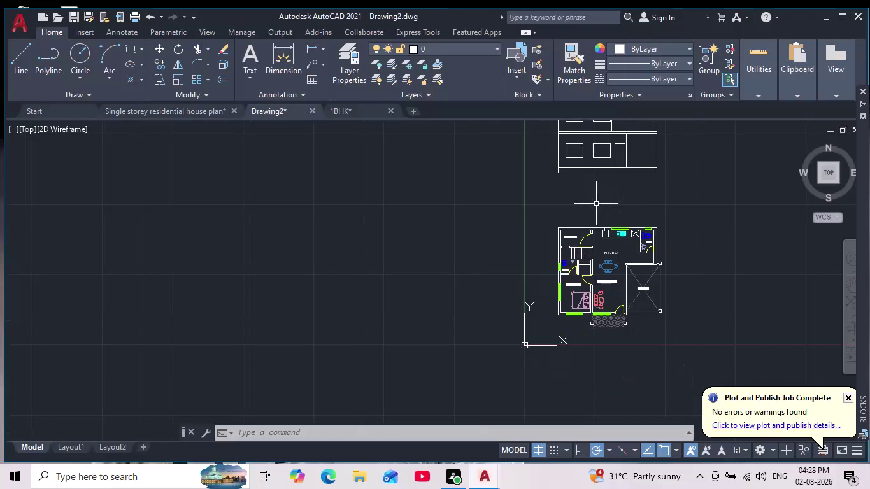
Pan and zoom from the floor plan down to the elevation's ground-floor windows.
middle_drag(592, 212, 589, 331)
scroll(down, 3)
scroll(up, 3)
middle_drag(592, 333, 616, 348)
scroll(down, 3)
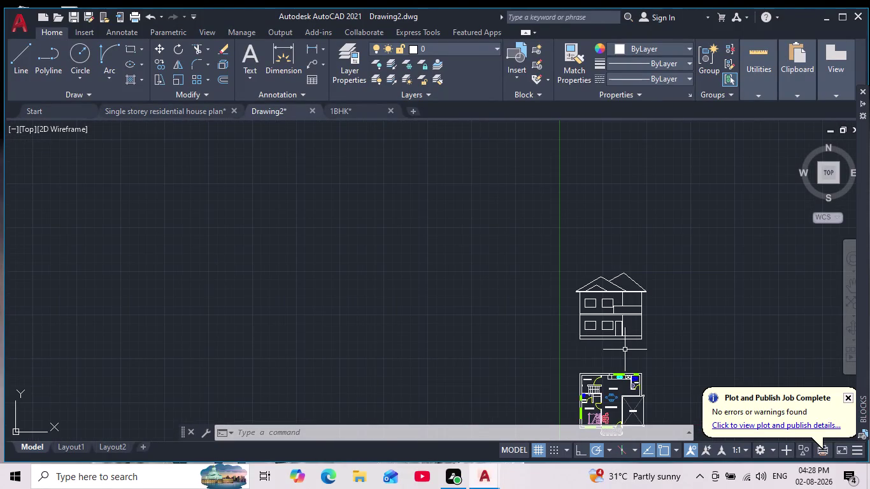
scroll(up, 3)
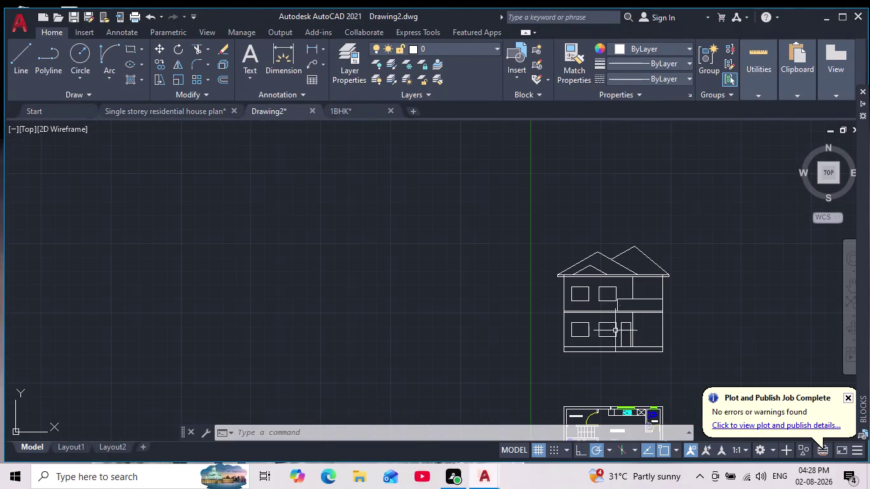
scroll(up, 3)
scroll(down, 3)
scroll(up, 3)
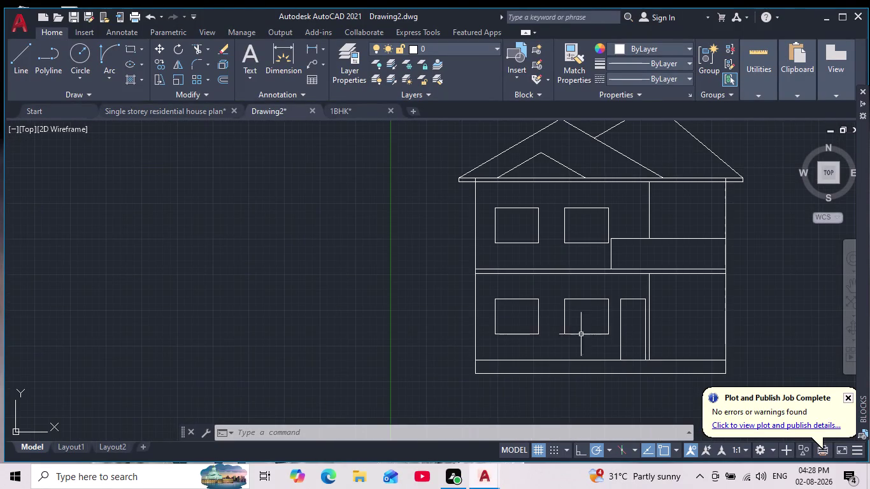
scroll(down, 3)
middle_drag(522, 314, 536, 303)
scroll(up, 3)
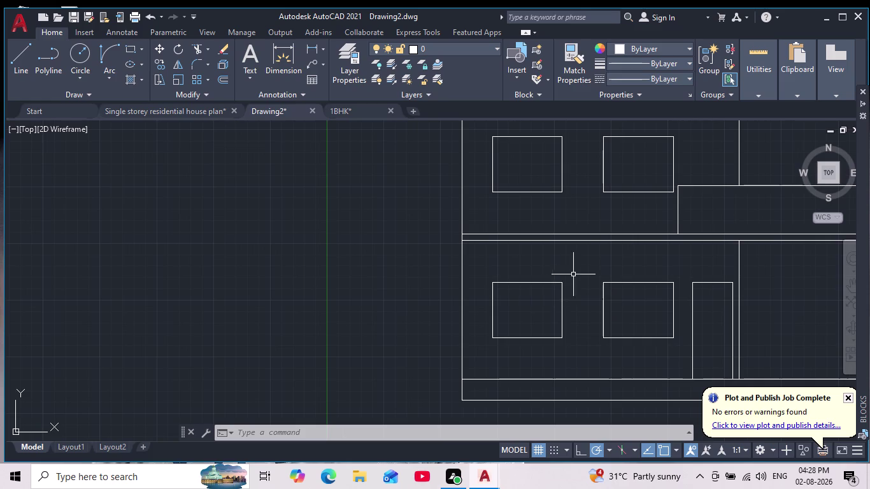
Copy the ground-floor left window rectangle beside the plan's kitchen and toilet, then select the copy.
click(576, 270)
click(480, 354)
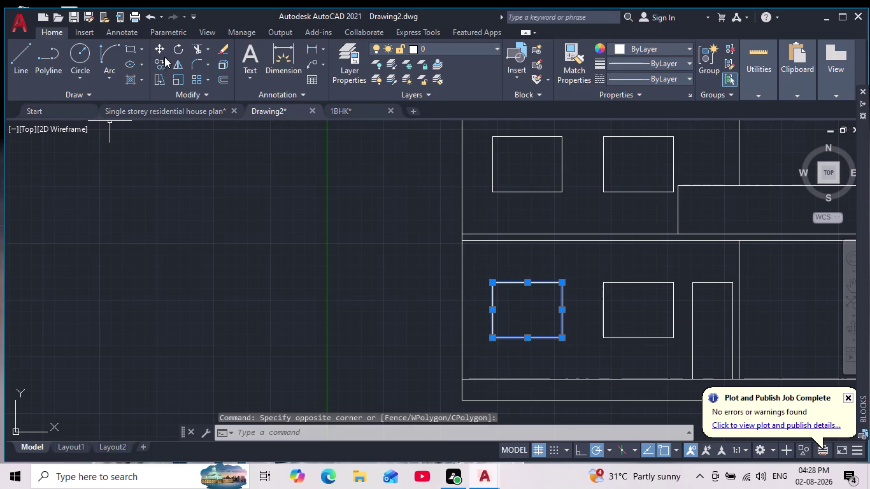
click(163, 66)
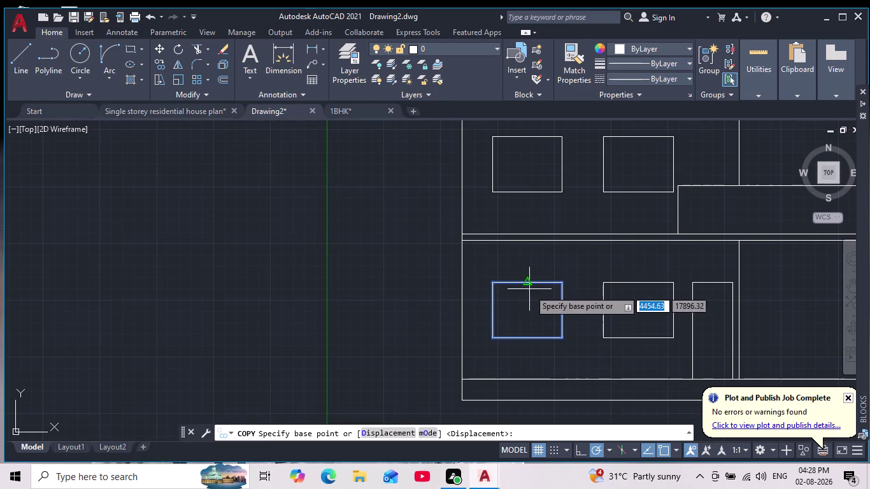
click(529, 293)
middle_drag(526, 293, 328, 275)
scroll(down, 3)
middle_drag(476, 329, 525, 224)
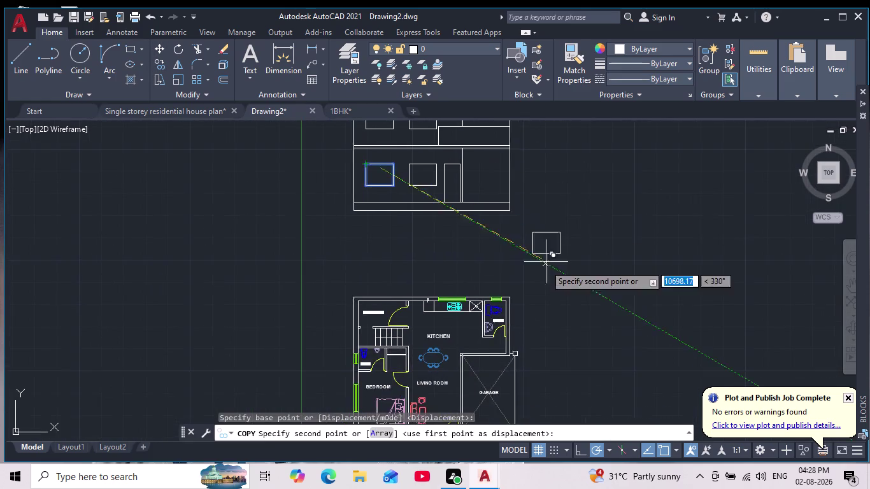
scroll(up, 3)
middle_drag(549, 293, 562, 246)
click(591, 269)
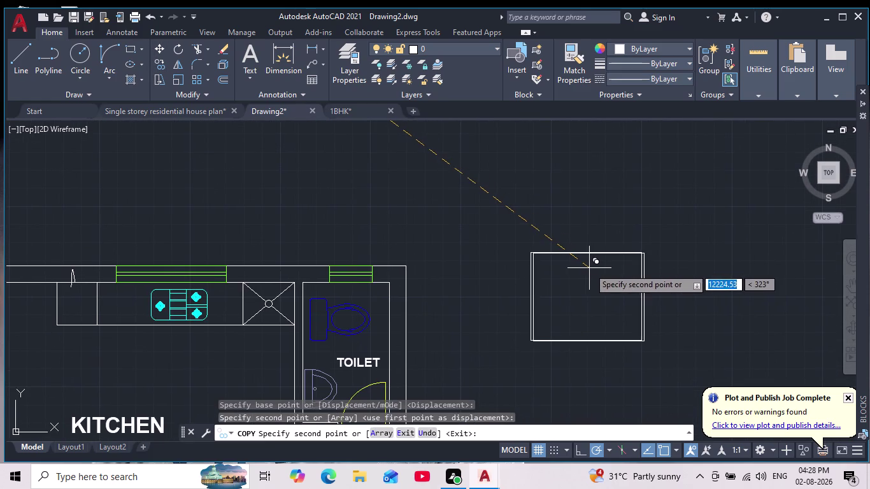
key(Escape)
drag(676, 237, 677, 250)
click(502, 374)
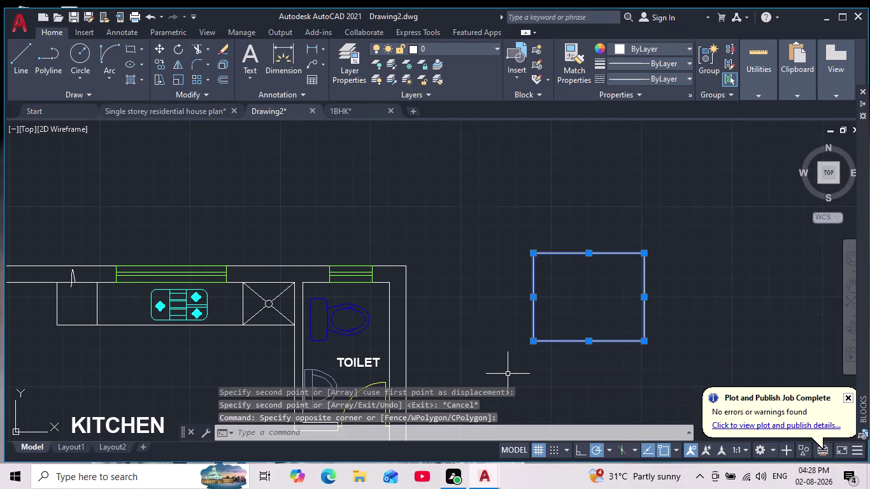
Join the copied window's four lines into a single polyline.
key(j)
key(Return)
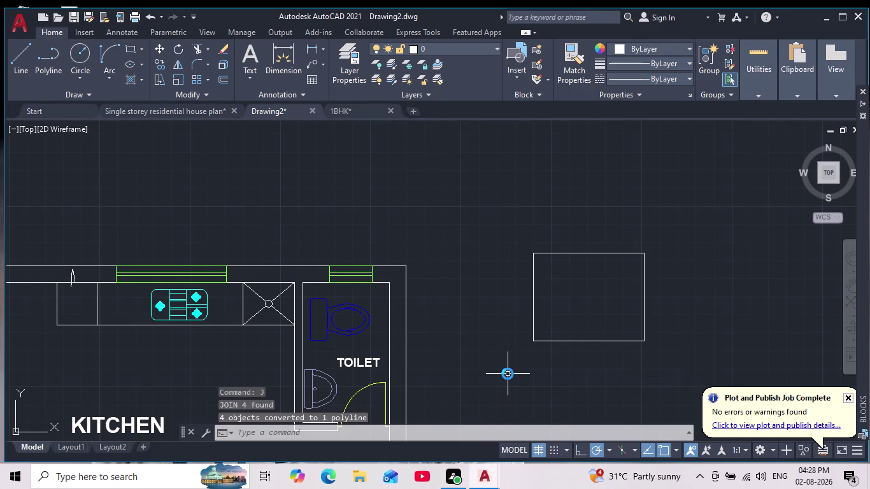
key(Escape)
key(Escape)
key(Escape)
Offset the window polyline 50 units inward to make a double-line frame.
key(o)
key(Return)
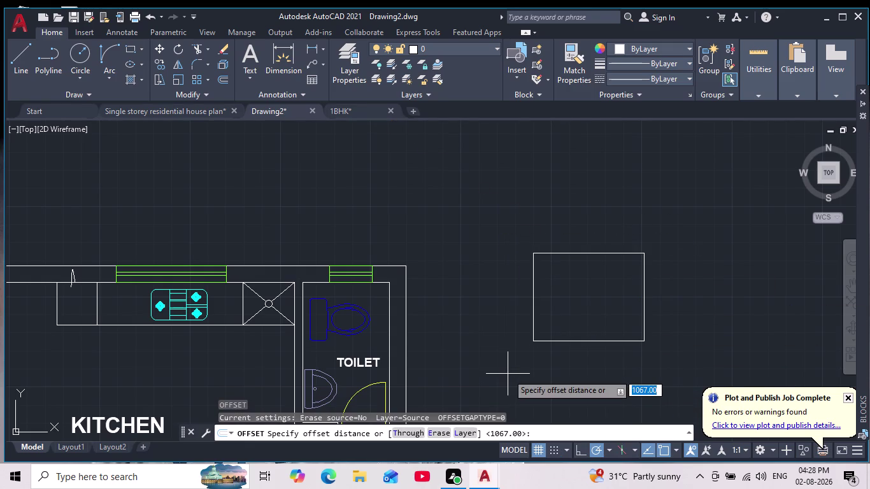
text(50)
key(Return)
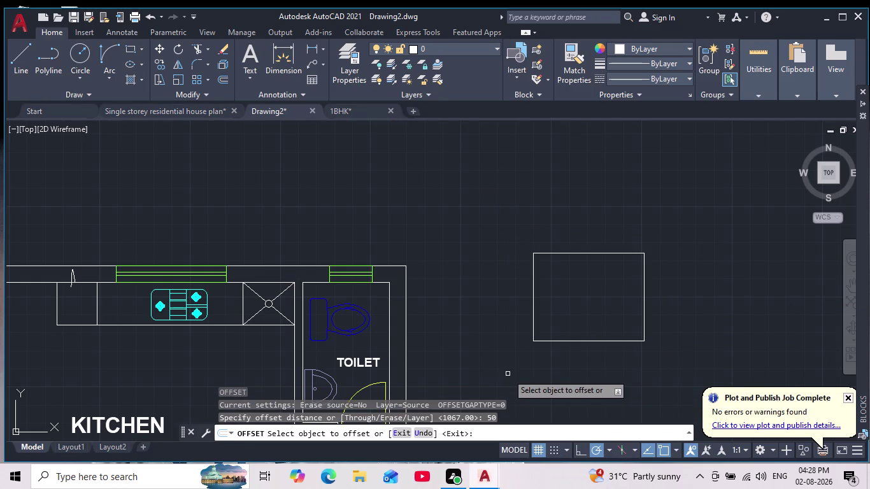
click(620, 252)
drag(626, 276, 625, 282)
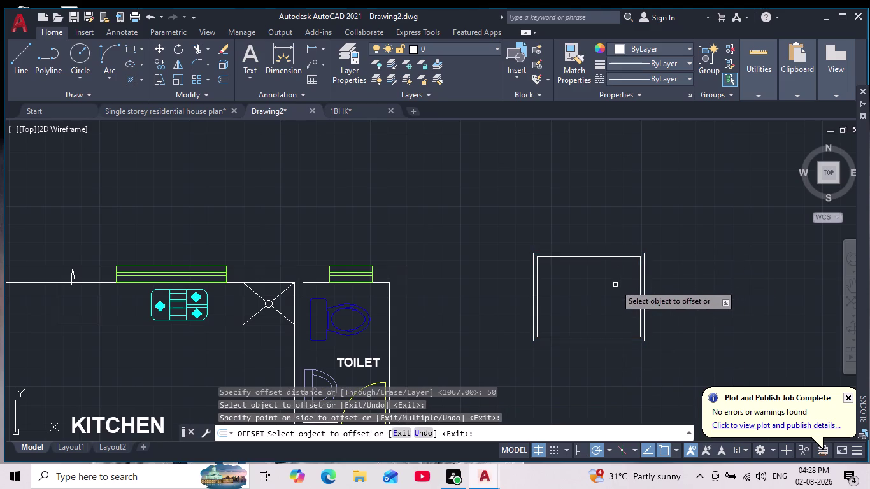
key(Escape)
key(Escape)
key(Escape)
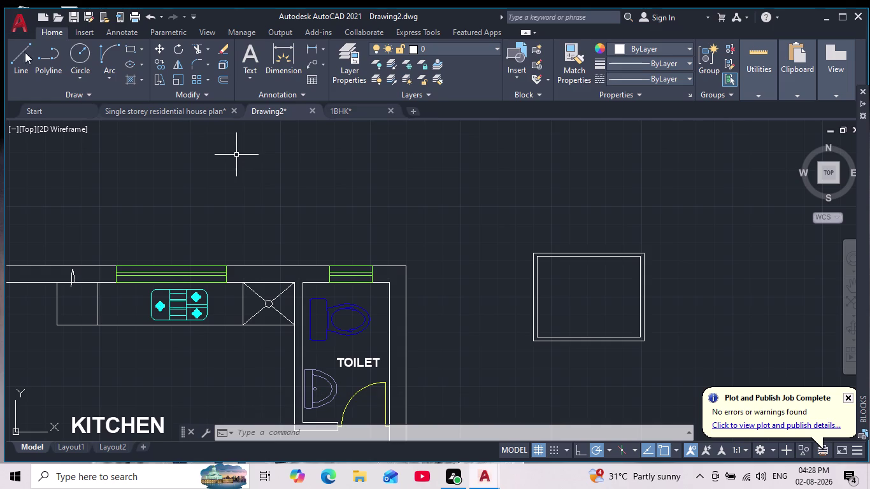
Draw an Ortho vertical line from the inner top edge midpoint to the inner bottom edge.
click(21, 59)
scroll(up, 3)
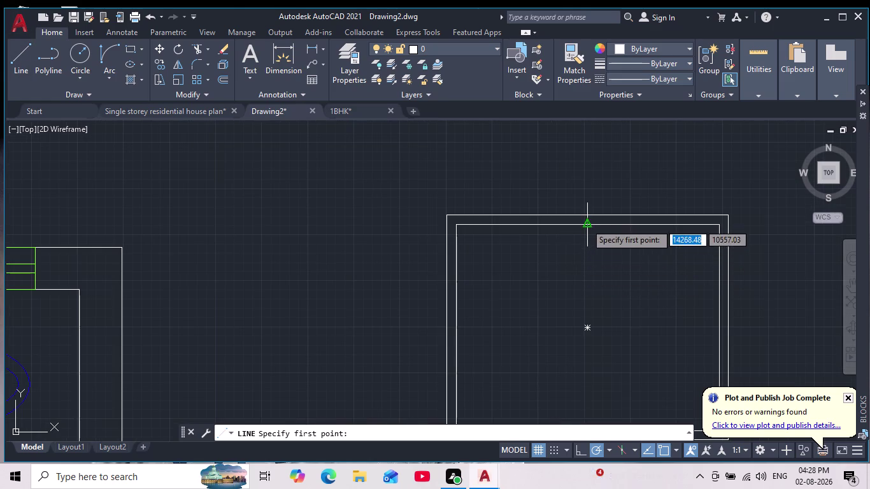
drag(586, 224, 588, 233)
scroll(down, 3)
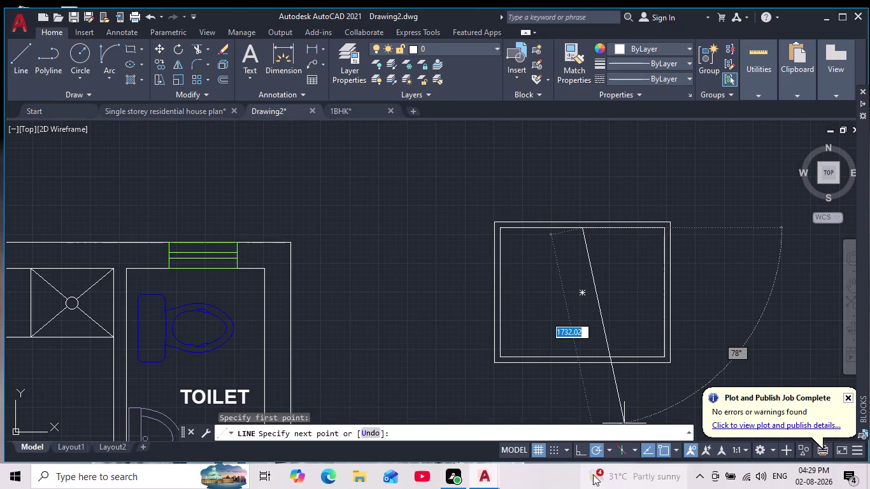
click(583, 449)
click(584, 360)
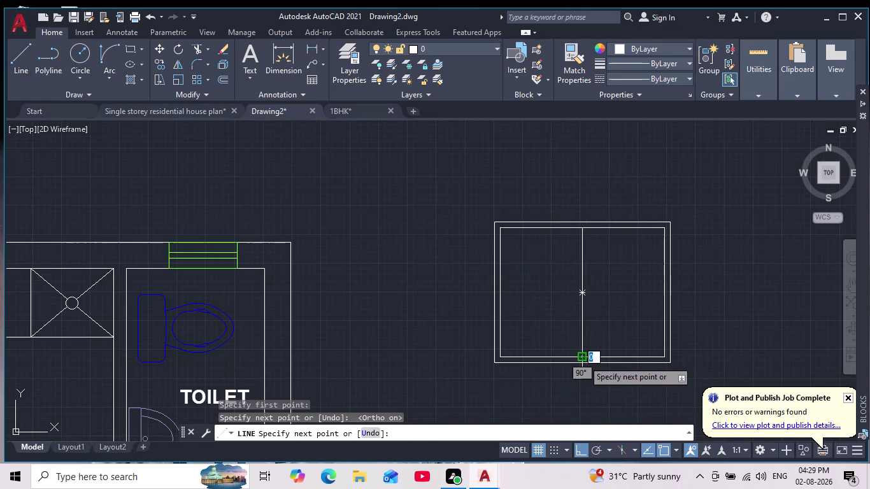
key(Escape)
Window-select the whole two-pane window frame.
scroll(down, 3)
scroll(up, 3)
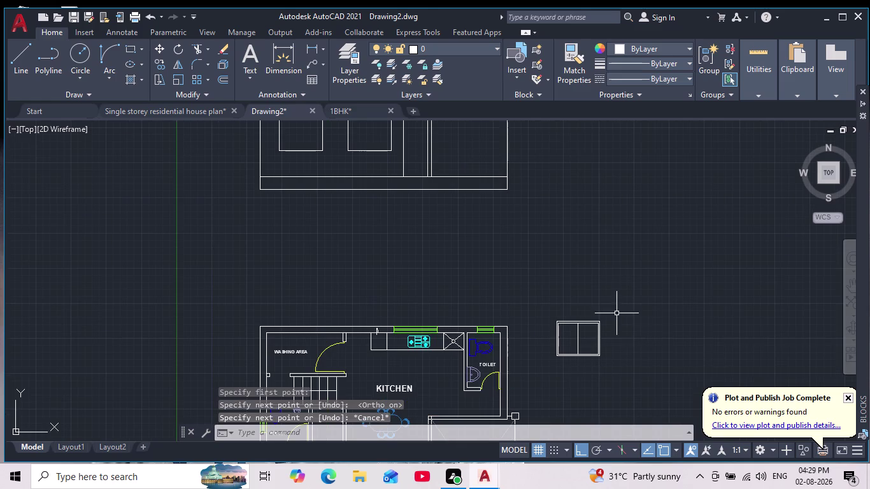
click(613, 305)
click(551, 370)
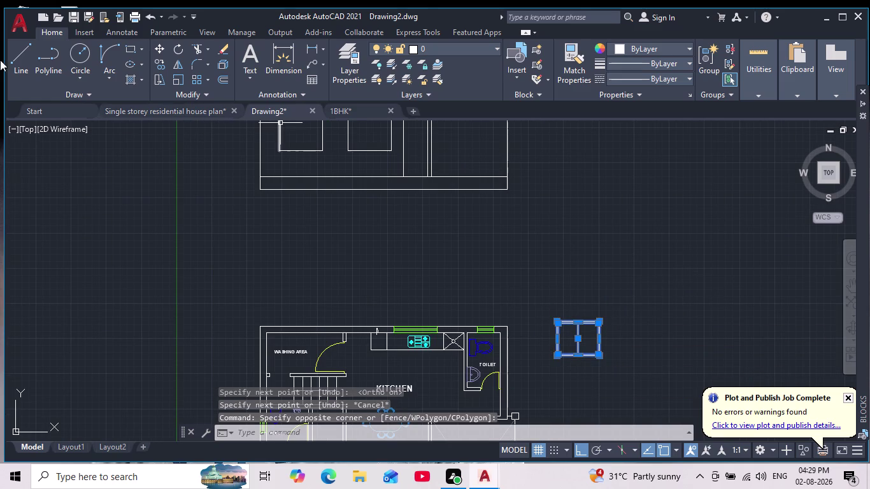
Start copying the two-pane frame from its top corner, with Ortho turned off.
click(158, 63)
scroll(up, 3)
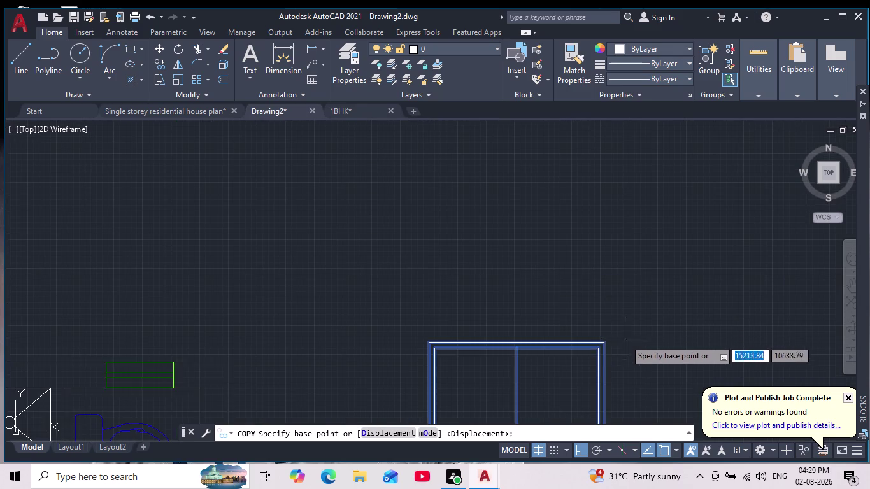
click(606, 343)
scroll(down, 3)
middle_drag(479, 235, 575, 317)
scroll(down, 3)
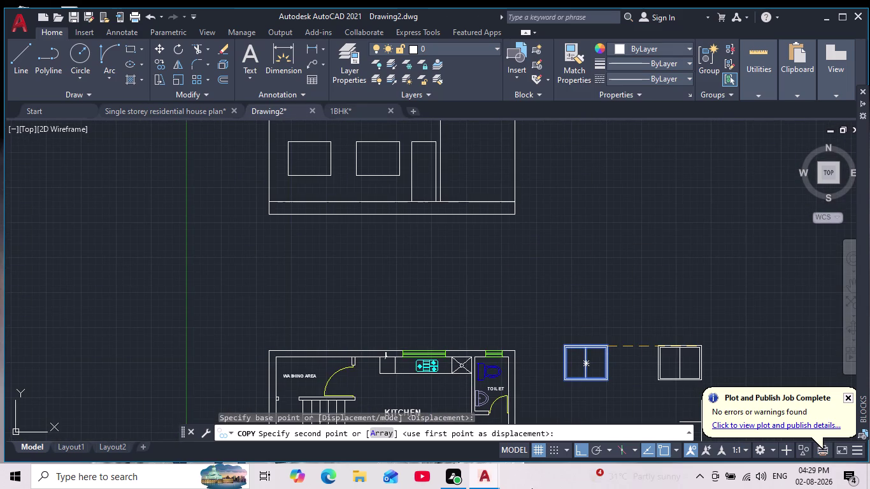
click(563, 453)
click(585, 450)
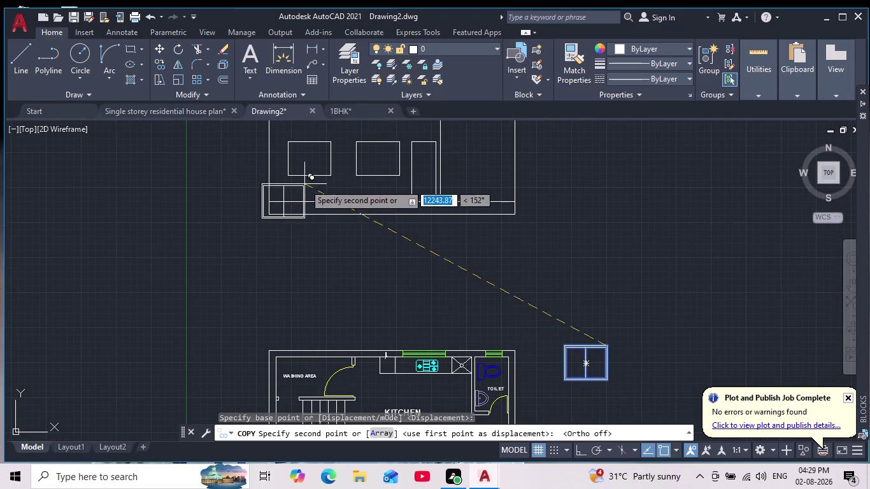
middle_drag(307, 197, 409, 339)
scroll(up, 3)
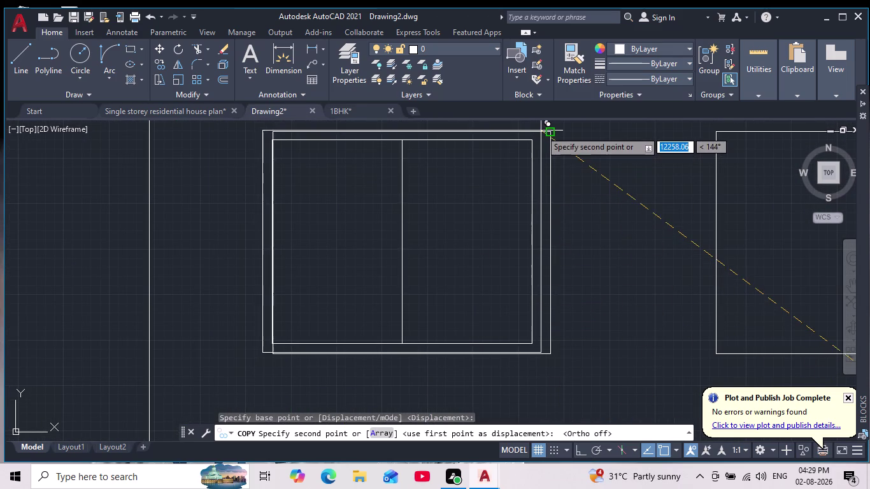
Place frame copies over the ground-floor left and right windows.
click(544, 130)
scroll(down, 3)
middle_drag(538, 215, 397, 298)
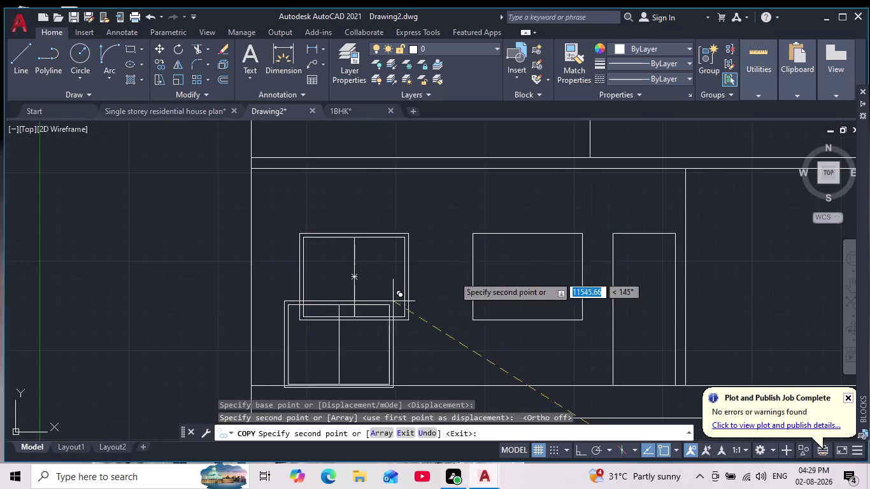
click(583, 234)
middle_drag(553, 207, 581, 335)
scroll(down, 3)
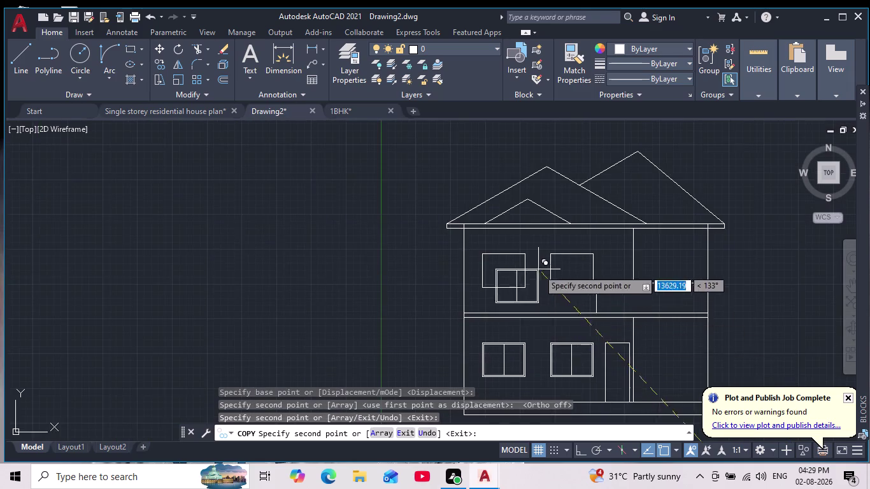
scroll(up, 3)
Place frame copies over the first-floor left and right windows, finishing the copy.
click(498, 216)
middle_drag(695, 233, 460, 290)
click(540, 274)
key(Escape)
scroll(down, 3)
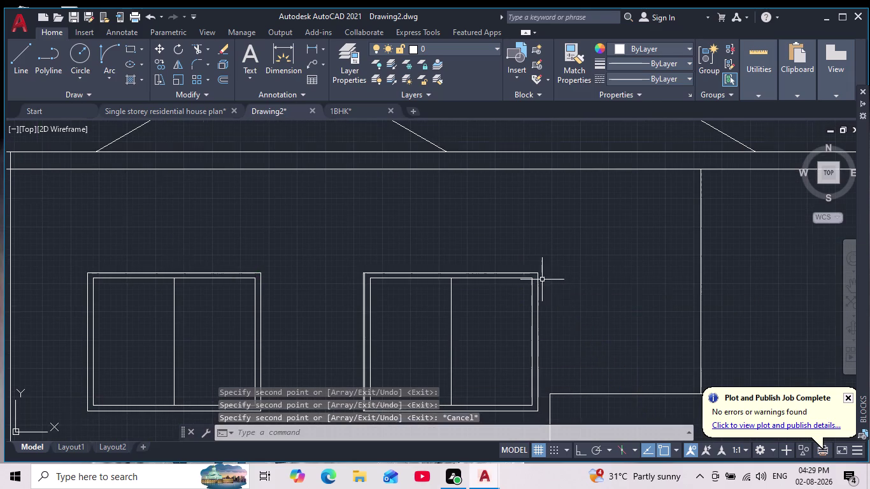
scroll(down, 3)
middle_drag(559, 312, 530, 277)
Zoom in on the ground-floor door base and try selecting its lines.
scroll(up, 3)
scroll(down, 3)
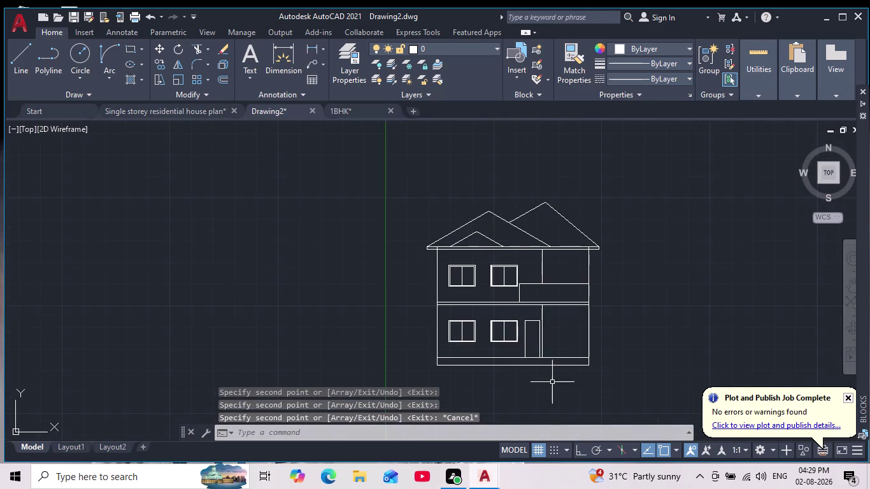
scroll(up, 3)
middle_drag(525, 329, 515, 307)
drag(509, 209, 510, 216)
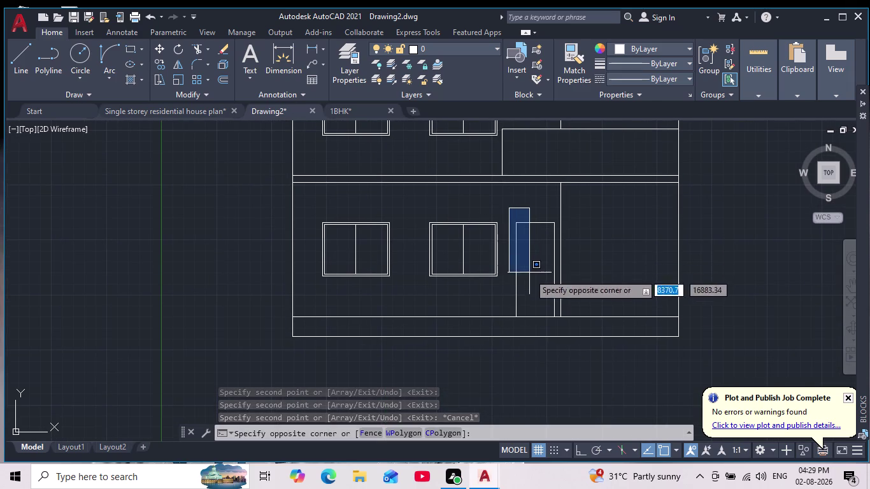
scroll(up, 3)
click(571, 334)
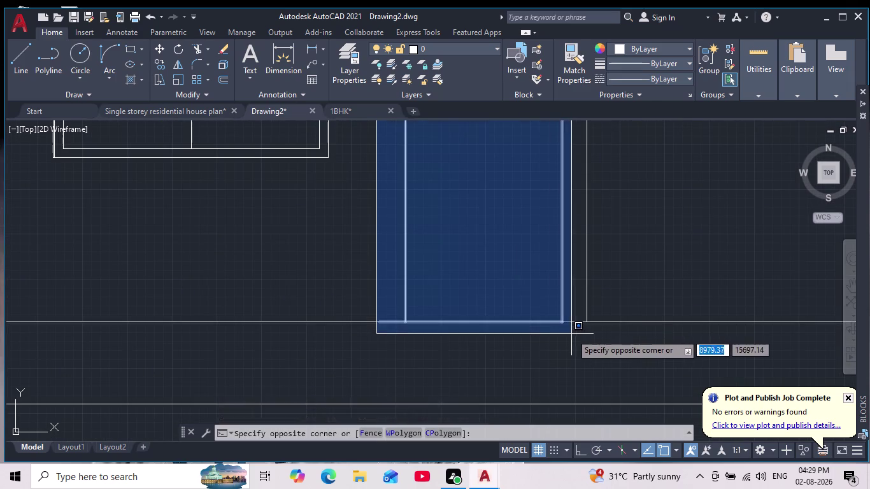
scroll(up, 3)
scroll(down, 3)
scroll(up, 3)
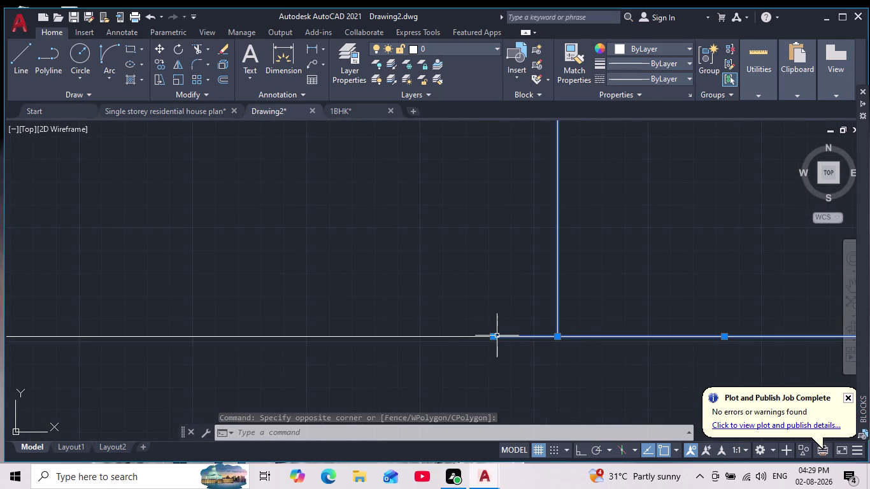
key(Escape)
Select the short stray line at the door base and delete it.
click(523, 335)
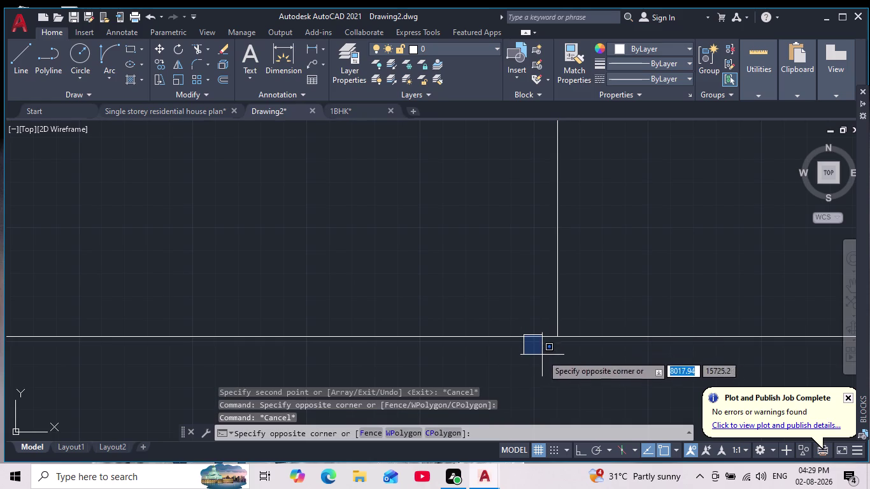
key(Escape)
click(522, 338)
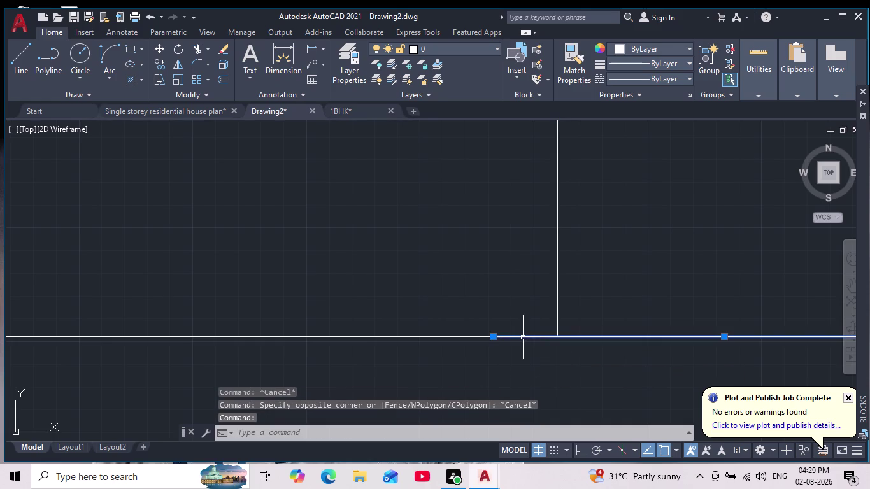
scroll(down, 3)
middle_drag(527, 339, 484, 331)
key(Delete)
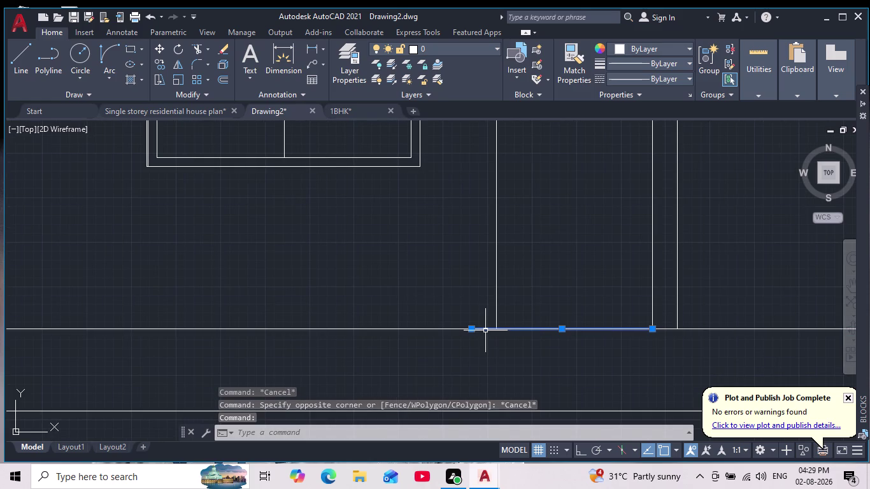
click(18, 58)
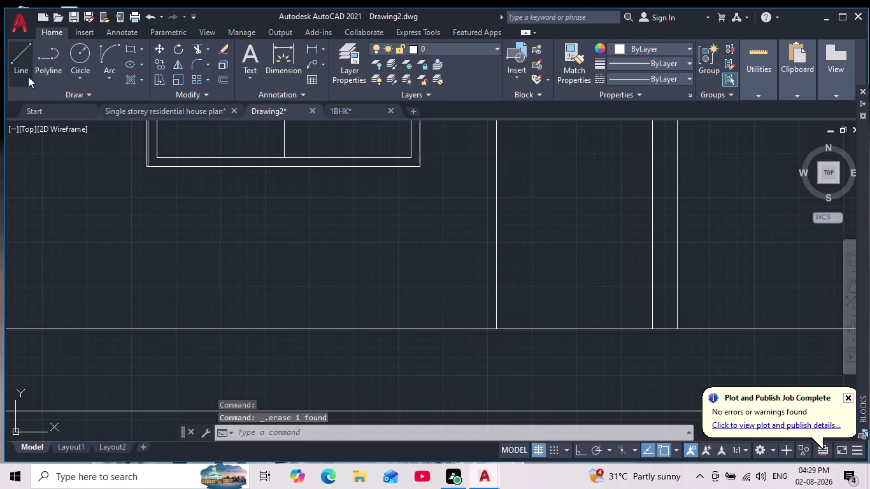
scroll(up, 3)
Start a line at a door base corner, then cancel it.
click(447, 309)
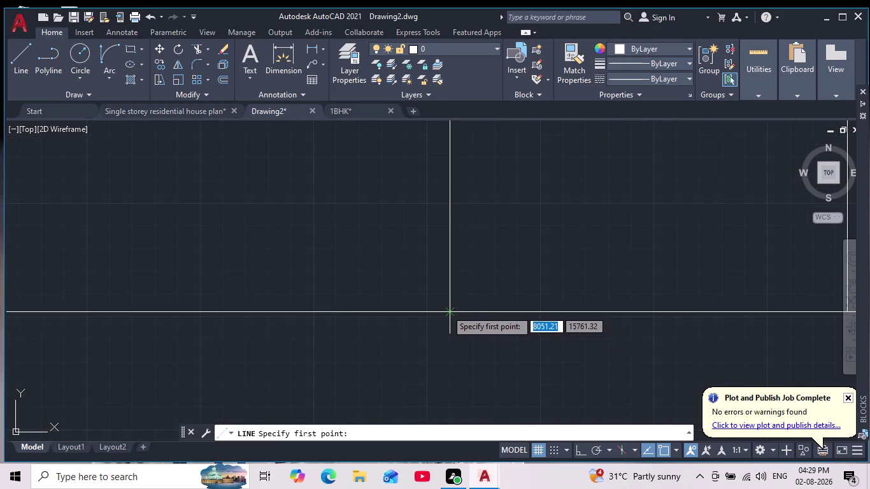
middle_drag(638, 324, 367, 328)
scroll(down, 3)
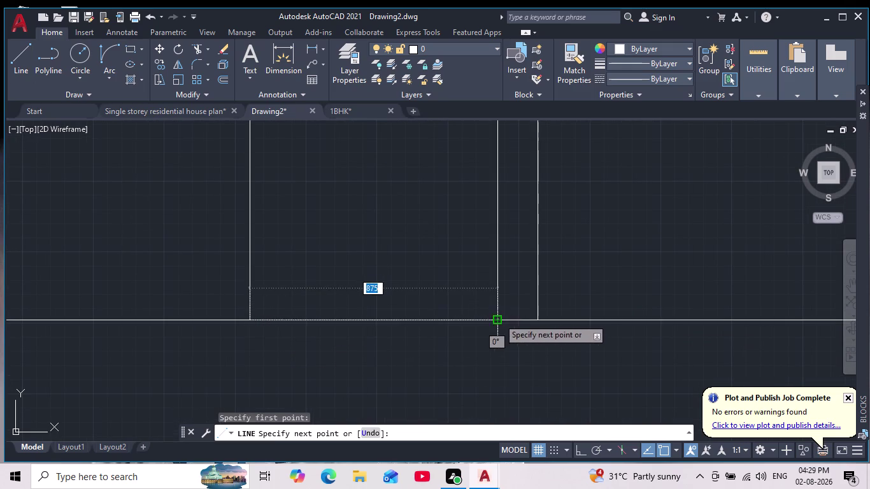
click(498, 318)
key(Escape)
scroll(down, 3)
Select the door outline, begin copying it from its top corner, then cancel the copy.
click(425, 156)
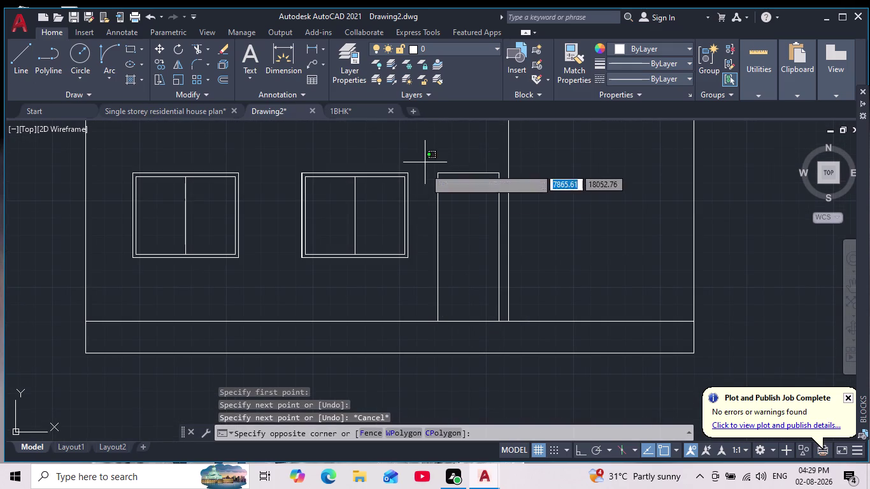
click(507, 336)
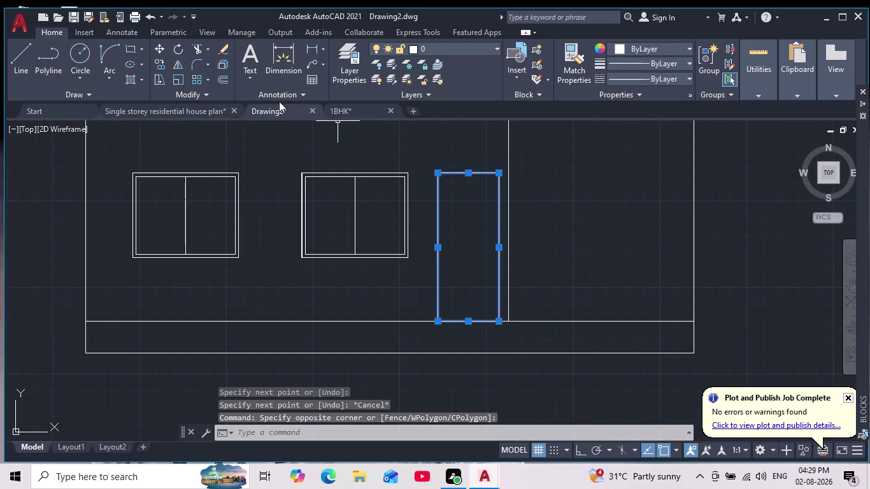
click(163, 62)
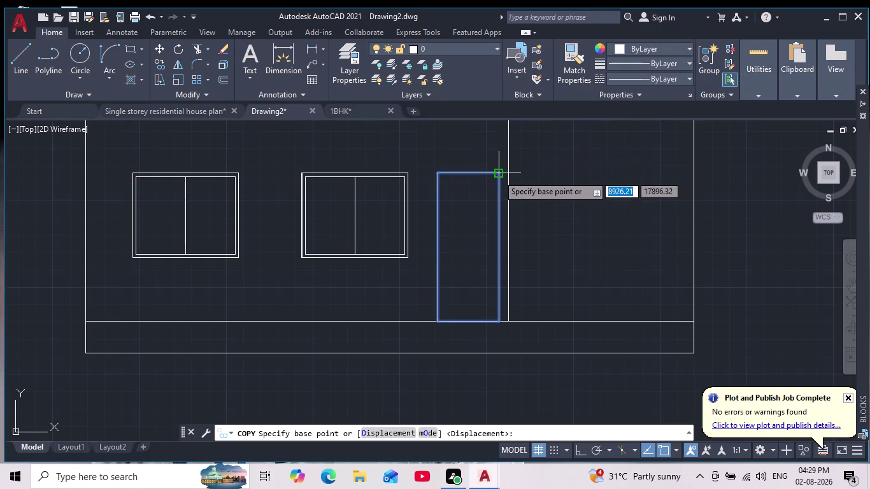
click(498, 176)
scroll(down, 3)
middle_drag(507, 258, 366, 220)
scroll(up, 3)
middle_drag(558, 290, 561, 283)
key(Escape)
scroll(down, 3)
middle_drag(254, 262, 274, 273)
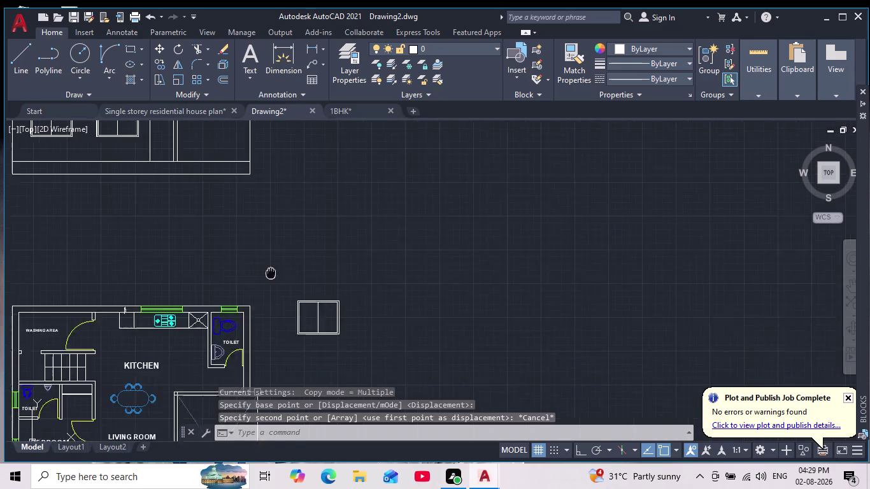
middle_drag(274, 273, 308, 285)
scroll(down, 3)
middle_drag(298, 264, 331, 297)
scroll(up, 3)
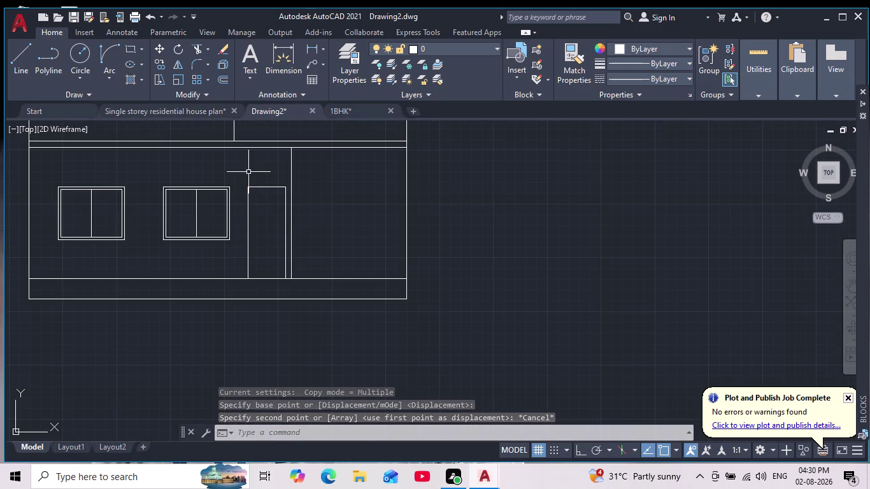
Copy the ground-floor door outline from its corner into empty space beside the floor plan.
click(248, 172)
key(Escape)
click(240, 179)
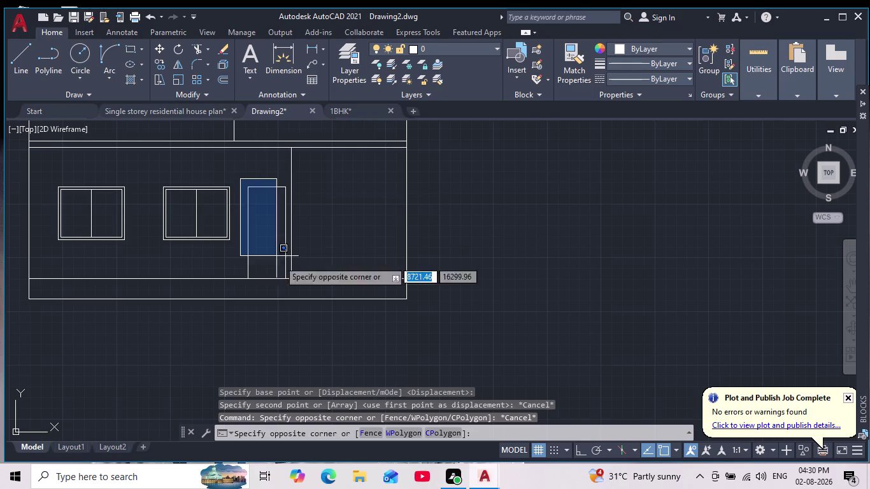
scroll(up, 3)
click(285, 305)
scroll(down, 3)
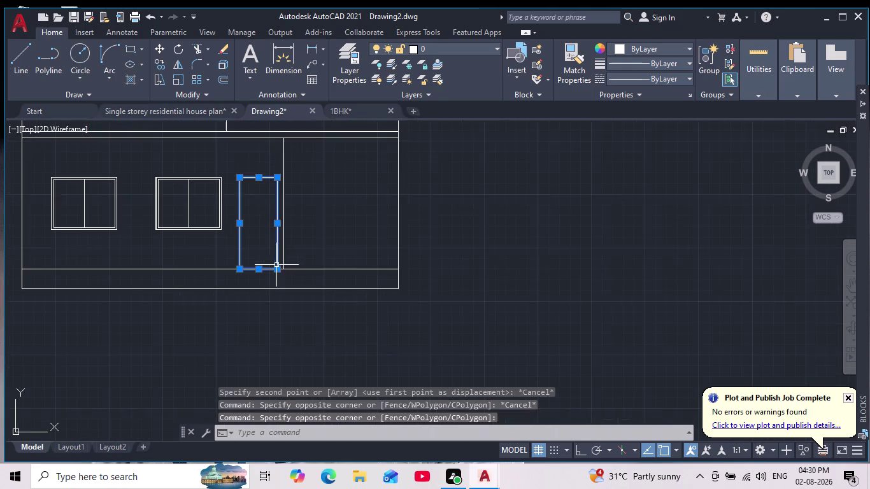
click(157, 60)
click(265, 195)
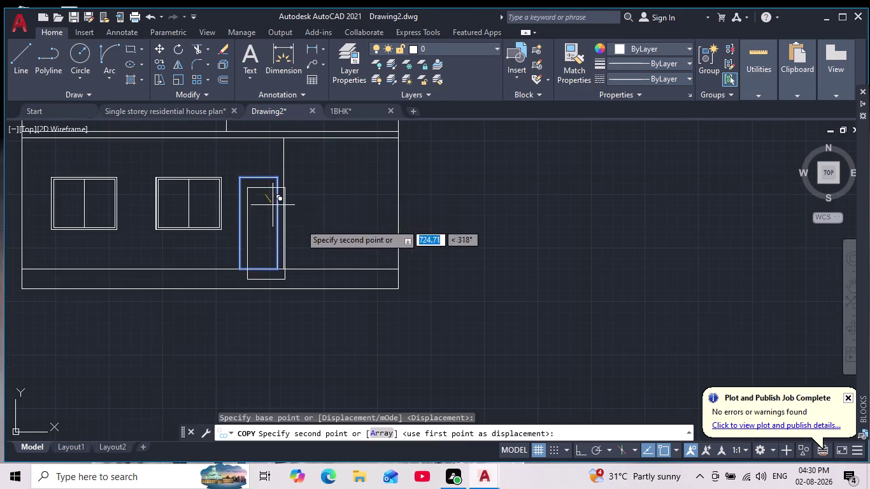
scroll(down, 3)
middle_drag(450, 298, 366, 220)
scroll(up, 3)
middle_drag(455, 317, 517, 261)
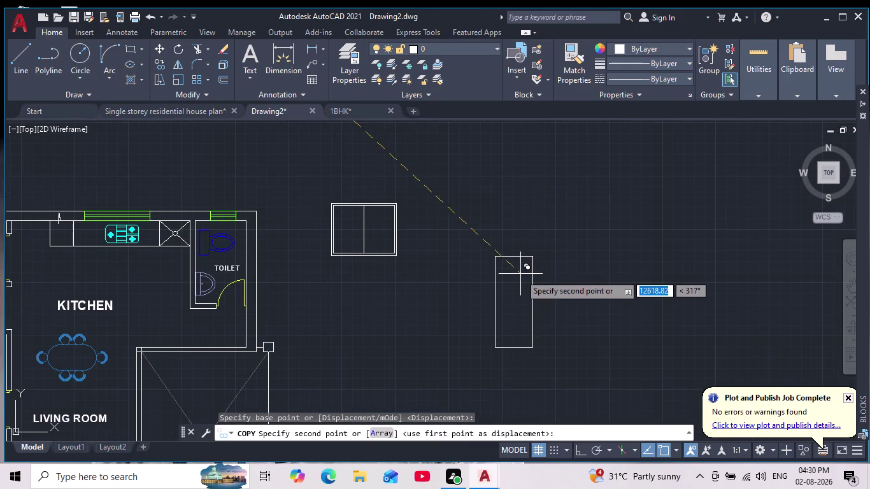
click(520, 274)
key(Escape)
Delete the leftover window copy beside the plan and begin selecting the door copy.
drag(415, 190, 417, 195)
click(321, 277)
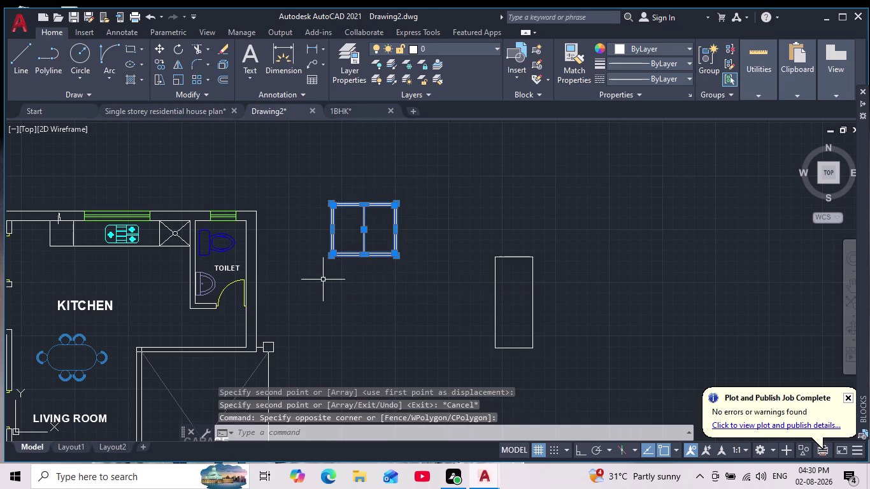
key(Delete)
drag(561, 231, 573, 250)
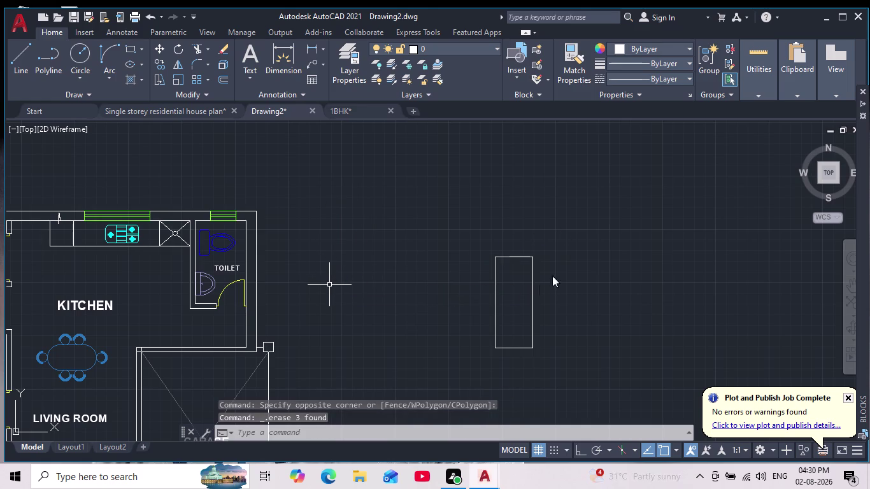
drag(566, 236, 566, 323)
click(572, 229)
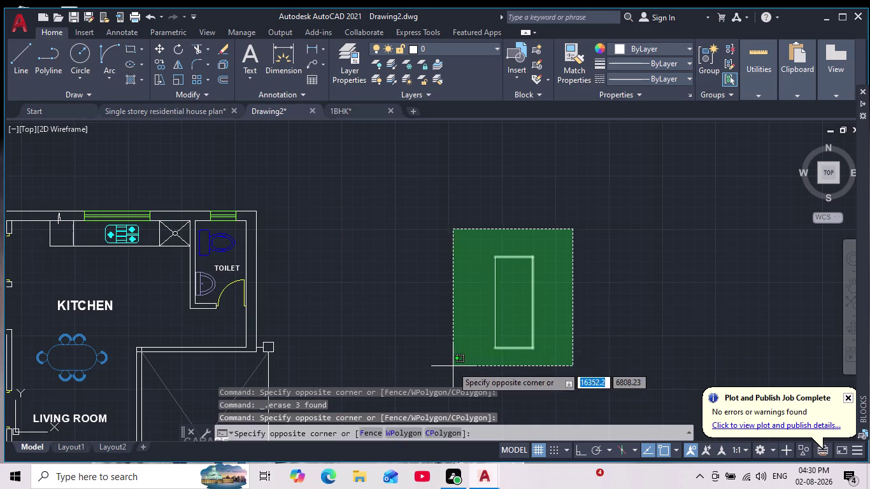
Join the four lines of the door copy into a single polyline.
click(447, 365)
key(j)
key(Return)
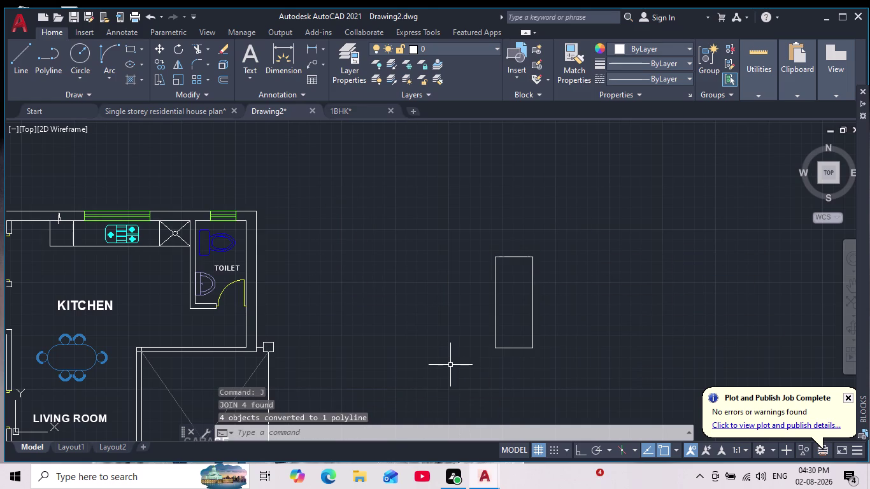
key(Escape)
key(Escape)
key(Escape)
key(Escape)
Offset the door polyline 50 inward to create the inner frame outline.
key(o)
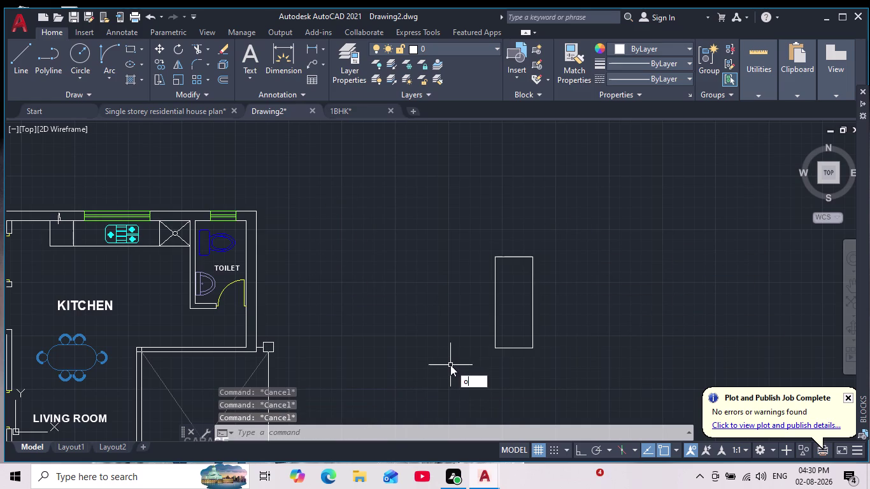
key(Return)
key(Return)
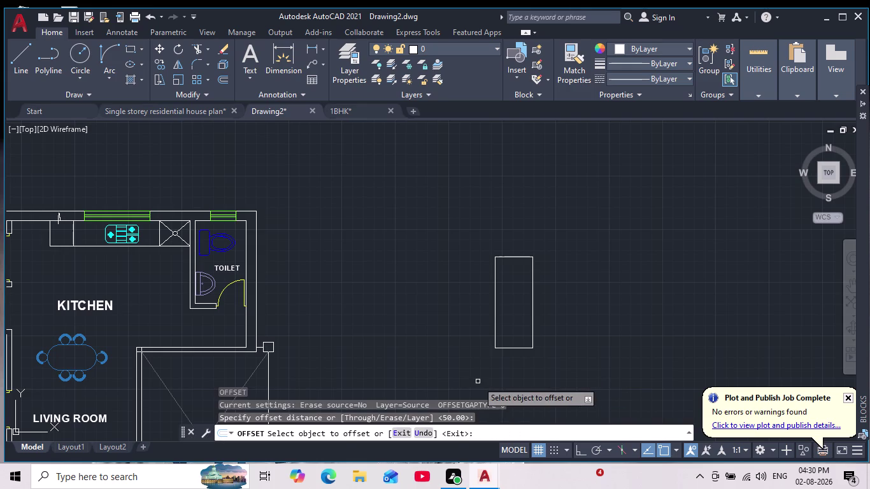
click(513, 257)
click(517, 290)
key(Escape)
key(Escape)
key(Escape)
scroll(down, 3)
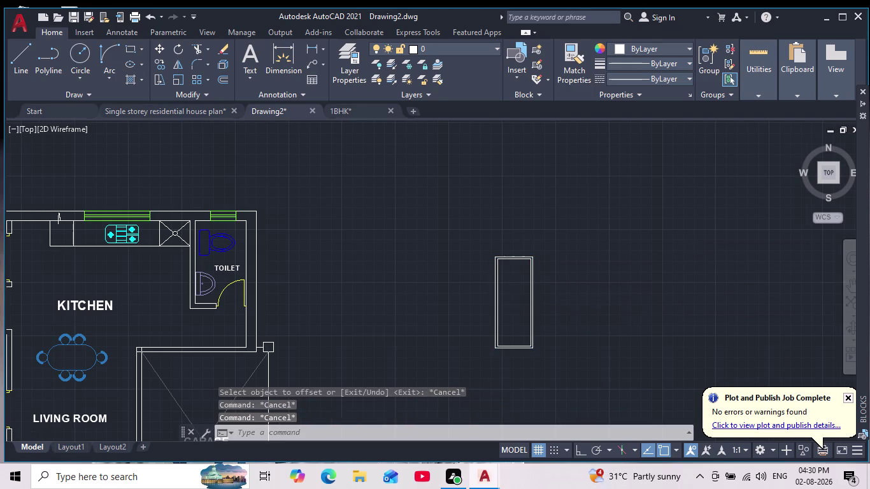
scroll(down, 3)
scroll(up, 3)
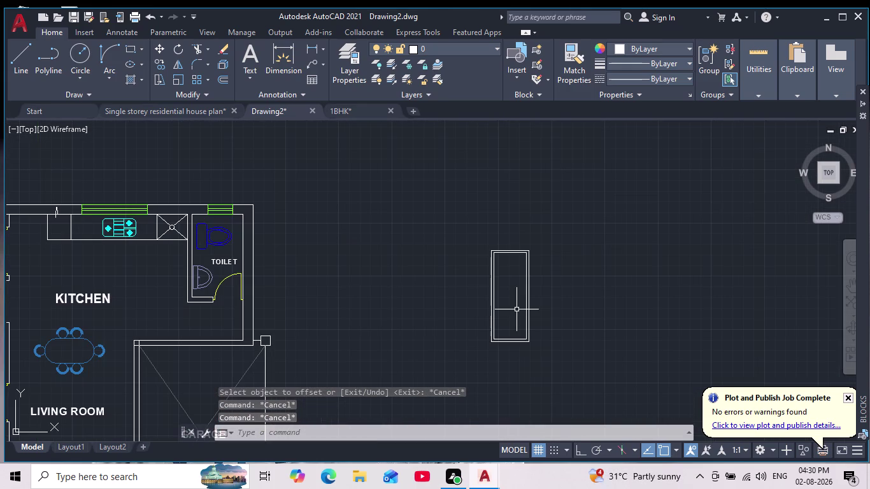